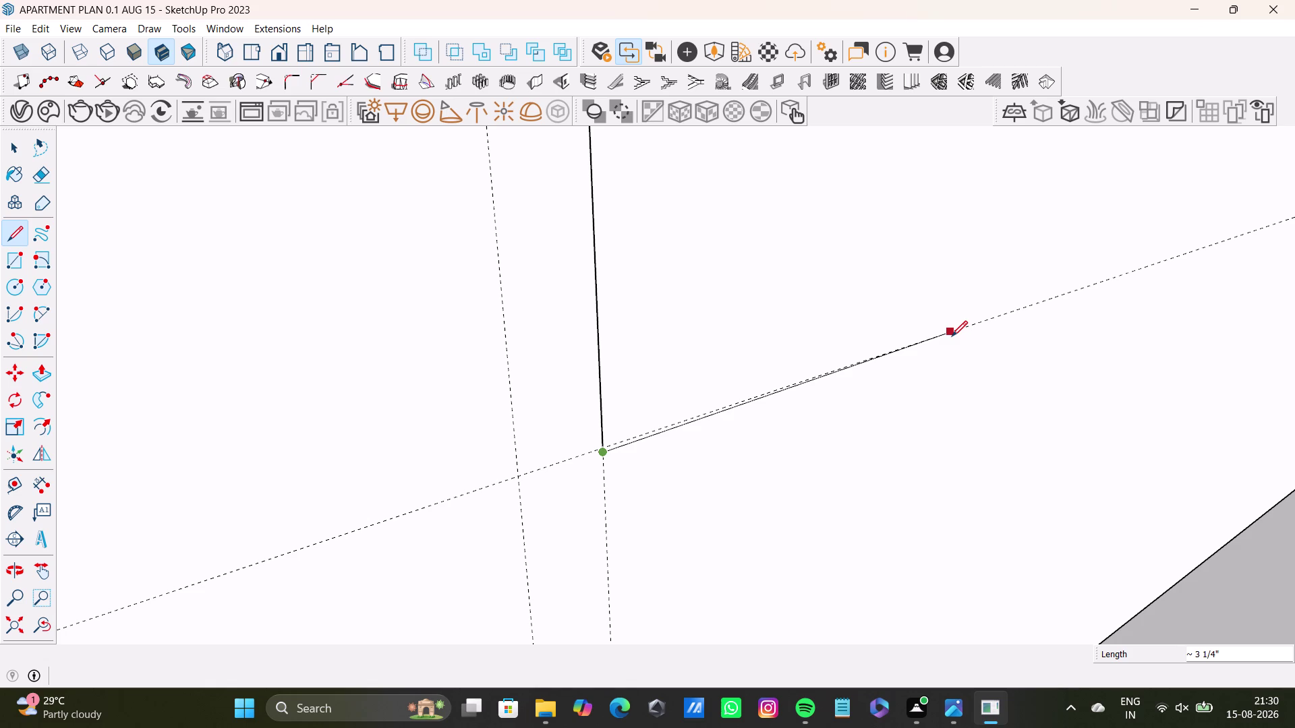
Trace the wall edge along the sloping guide line, ending at the guide crossing.
scroll(down, 3)
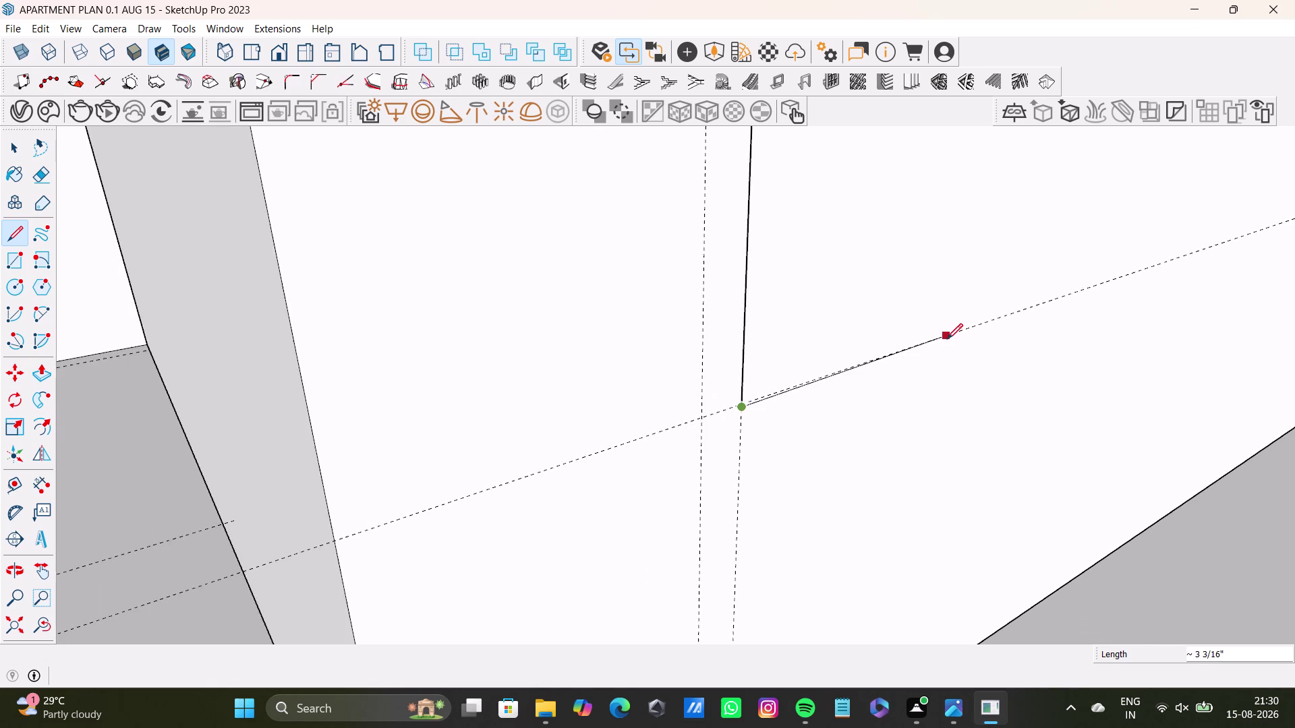
middle_drag(949, 337, 601, 464)
scroll(down, 3)
scroll(down, 3)
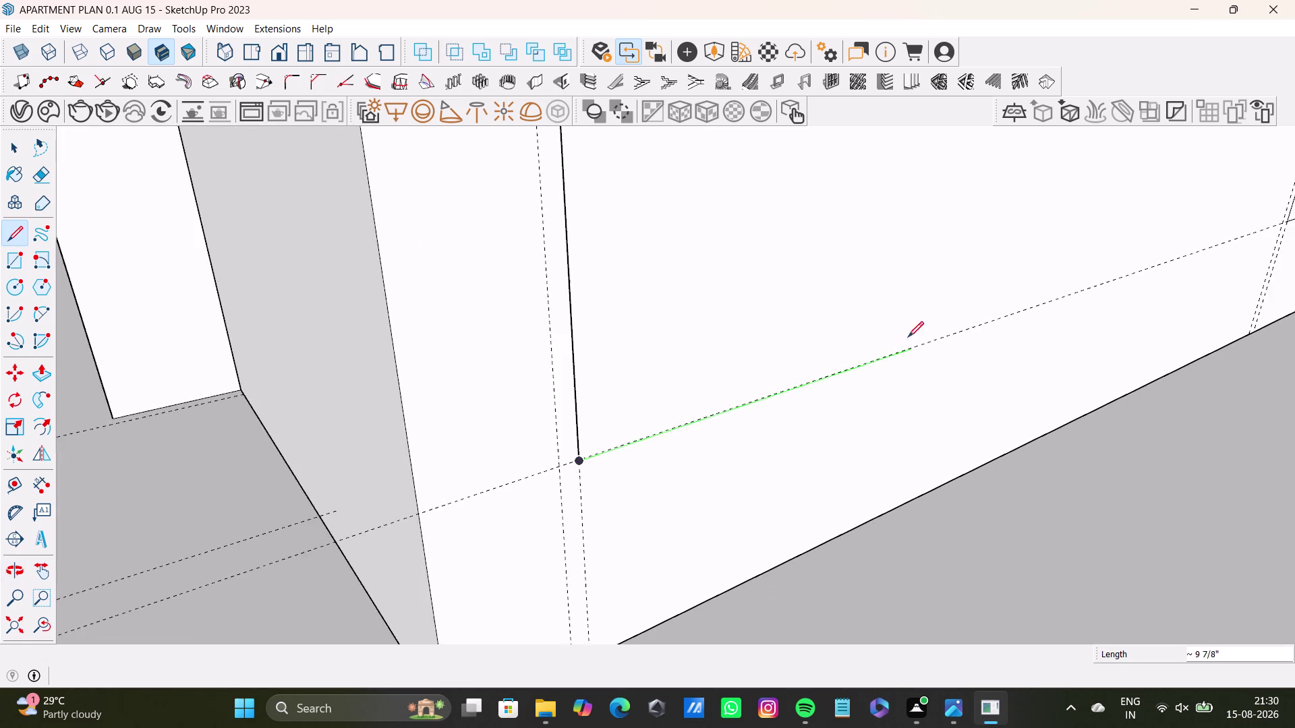
middle_drag(908, 337, 456, 486)
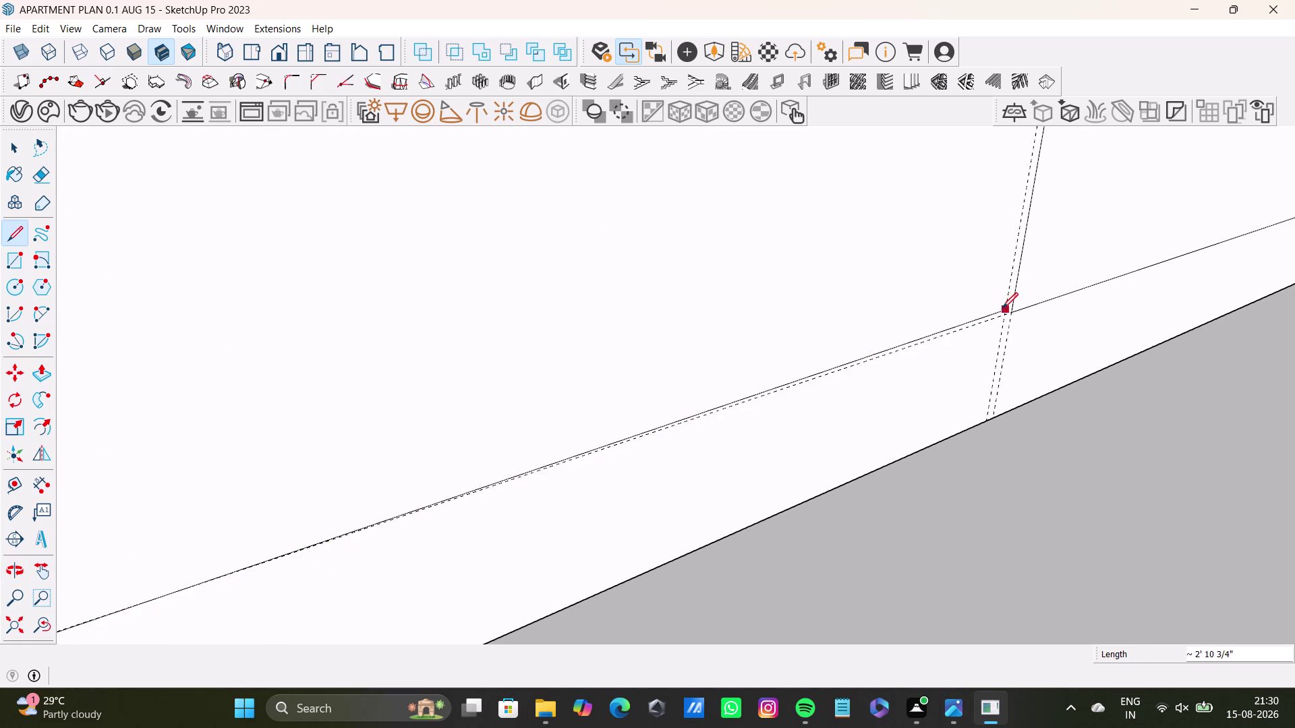
click(1004, 315)
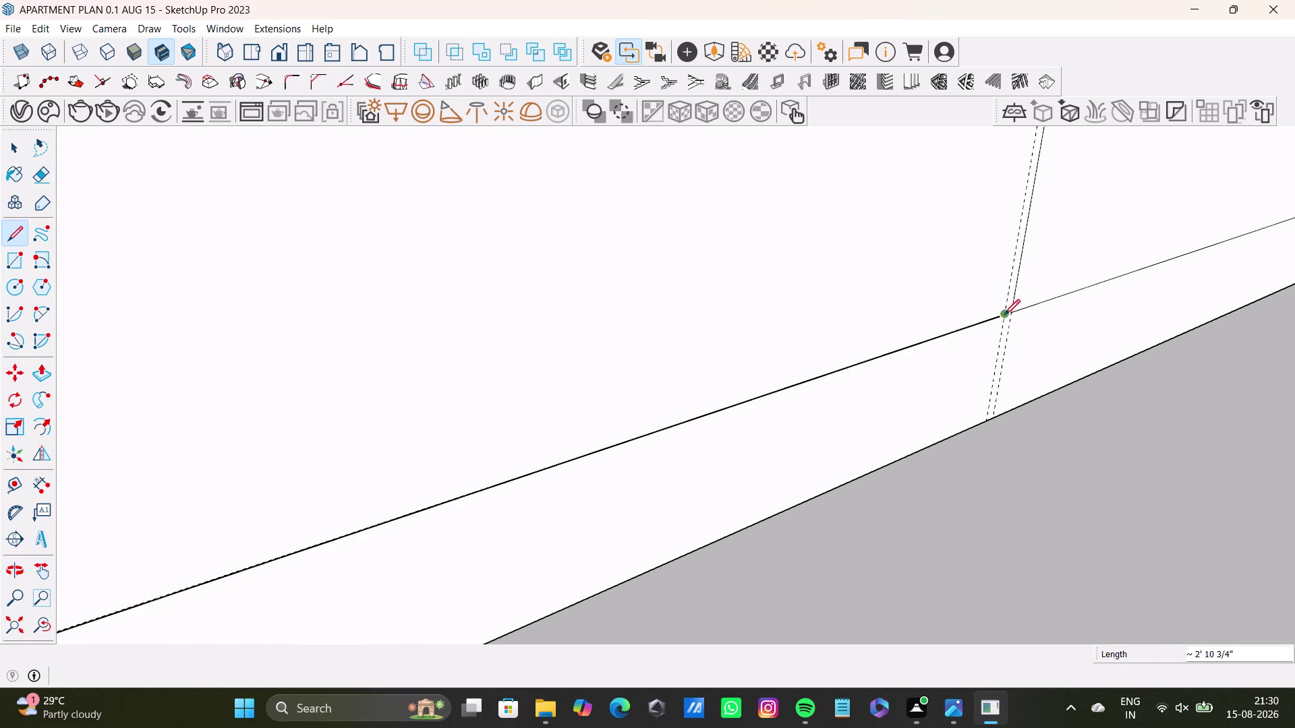
Pan the view up along the near-vertical guide line toward the next wall.
scroll(down, 3)
middle_drag(974, 232, 896, 586)
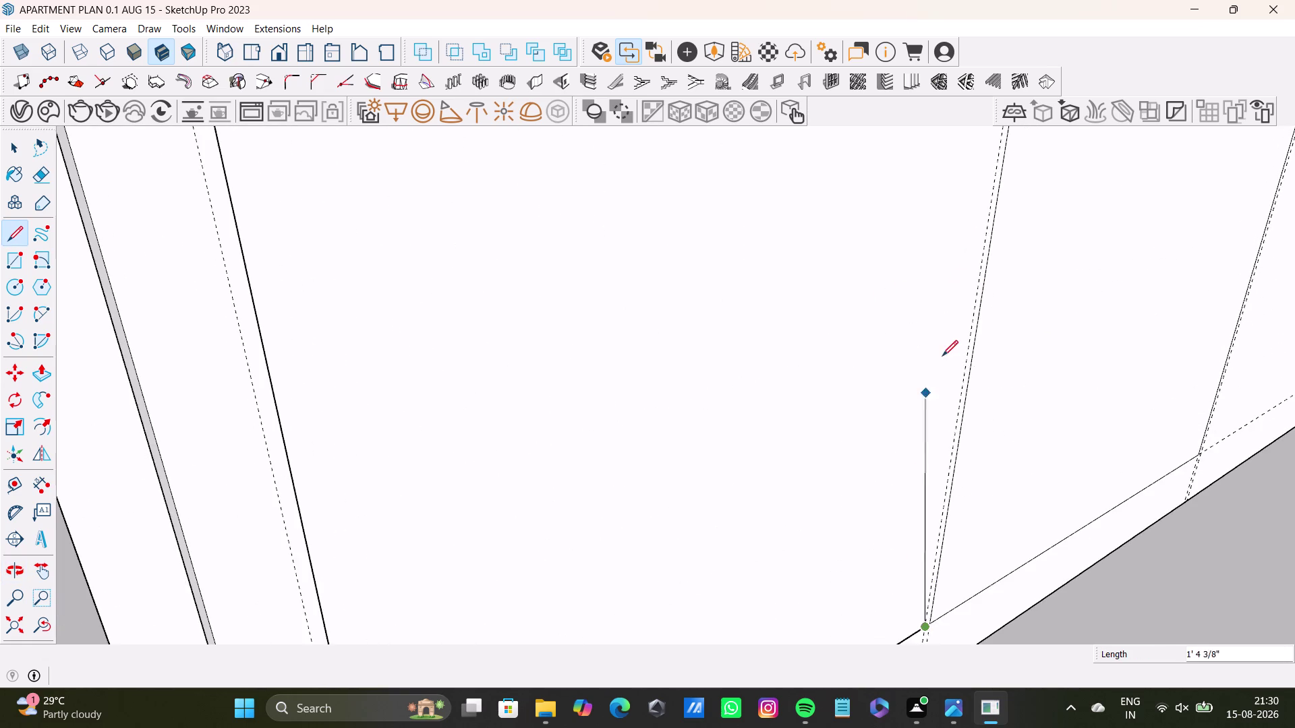
scroll(down, 3)
middle_drag(952, 277, 832, 609)
scroll(up, 3)
scroll(up, 3)
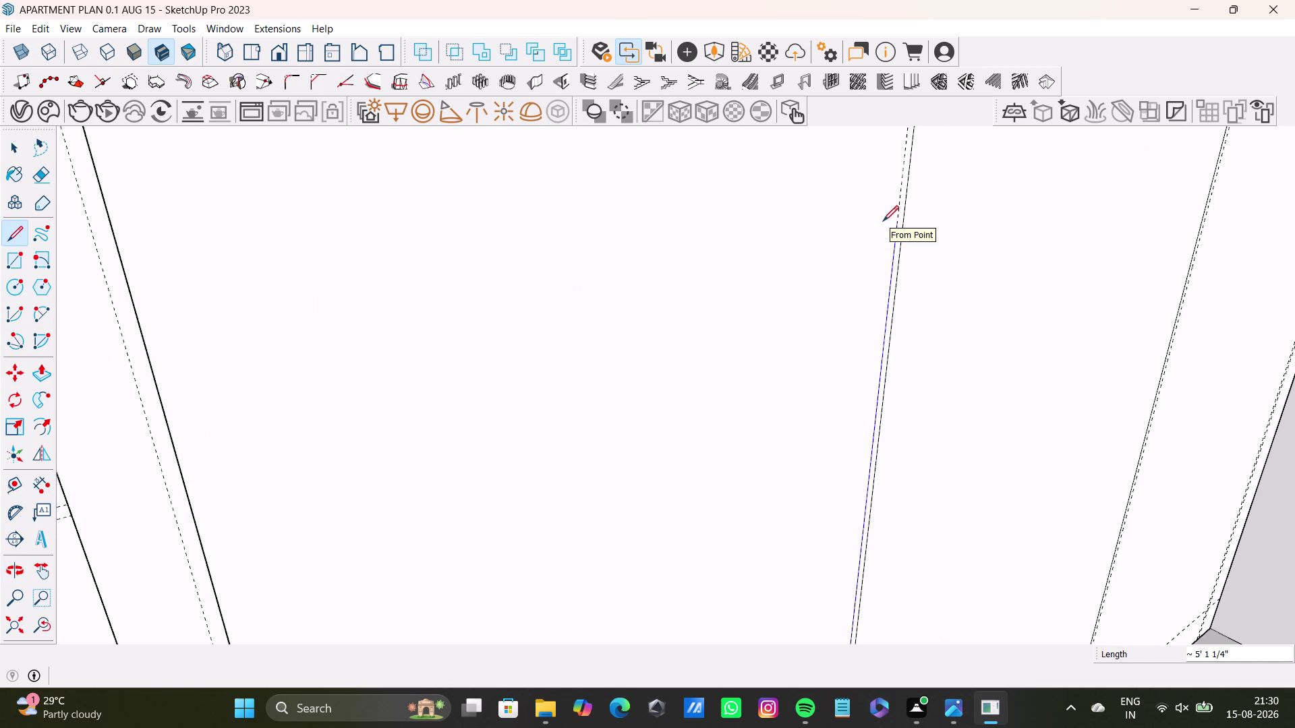
middle_drag(885, 228, 805, 316)
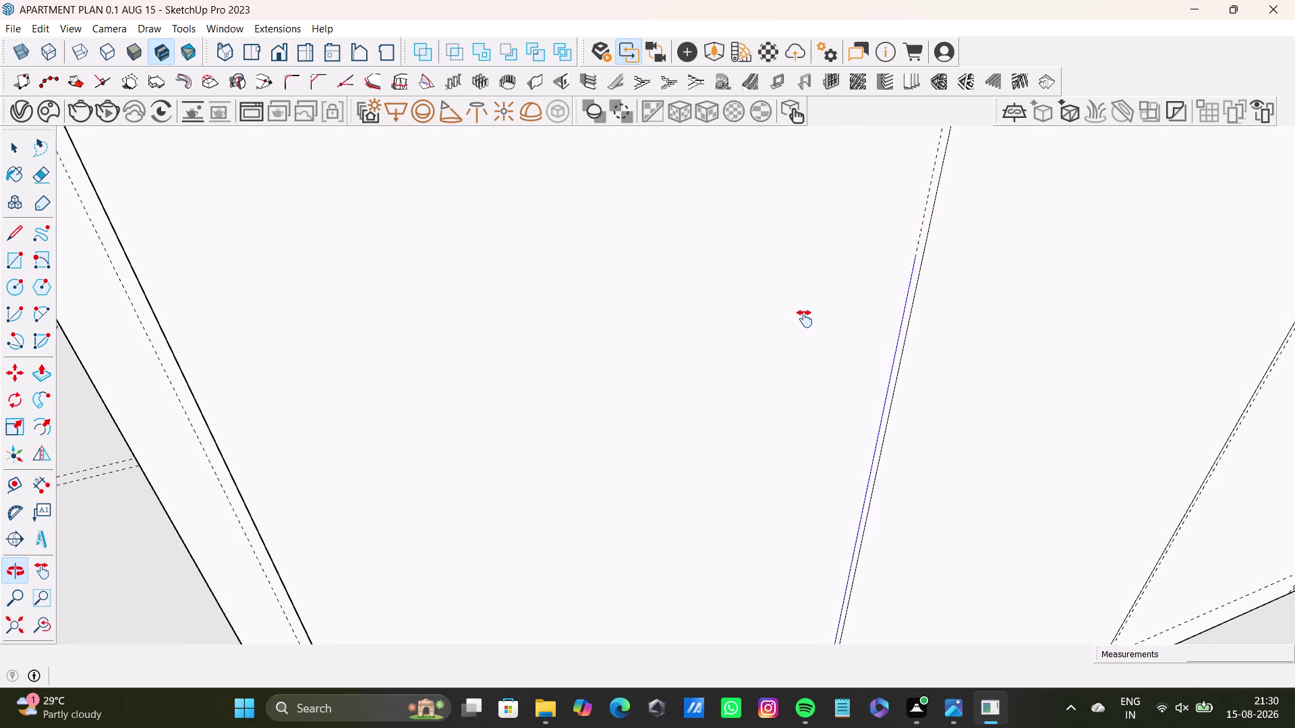
middle_drag(805, 317, 832, 405)
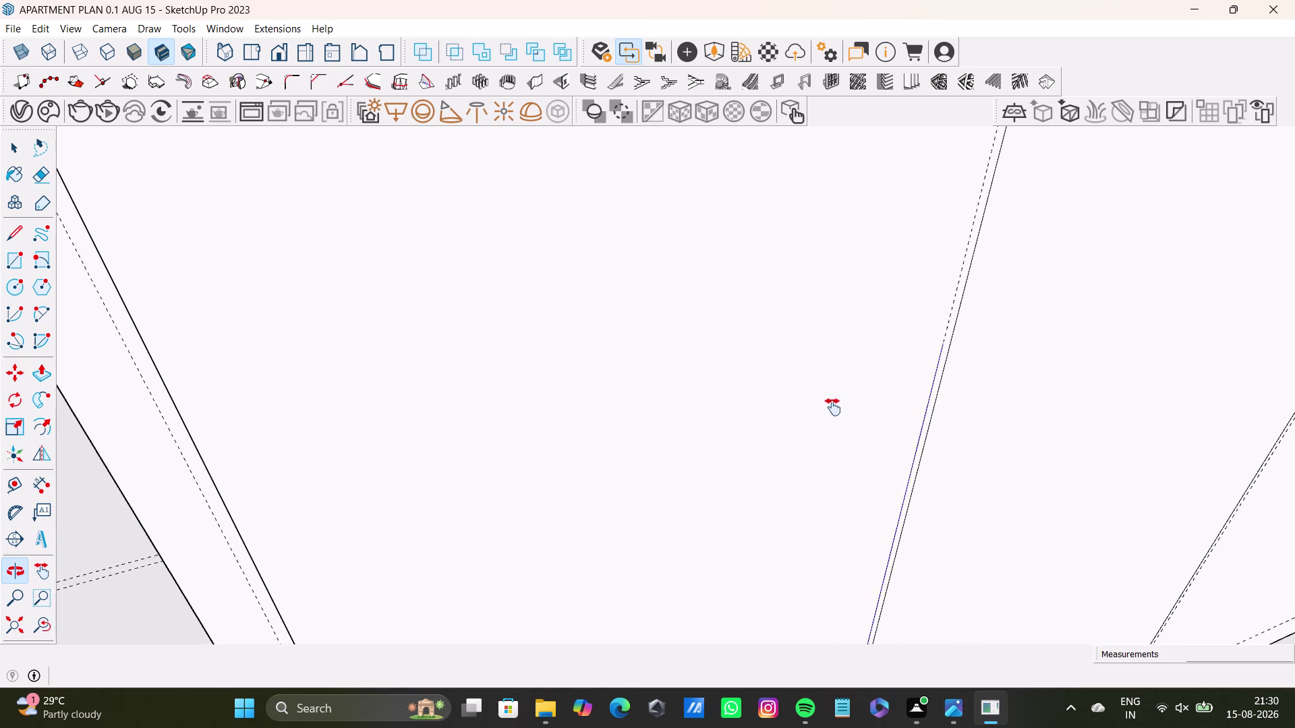
middle_drag(832, 405, 866, 487)
Draw the wall edge along the near-vertical guide, ending at the guide crossing.
scroll(up, 3)
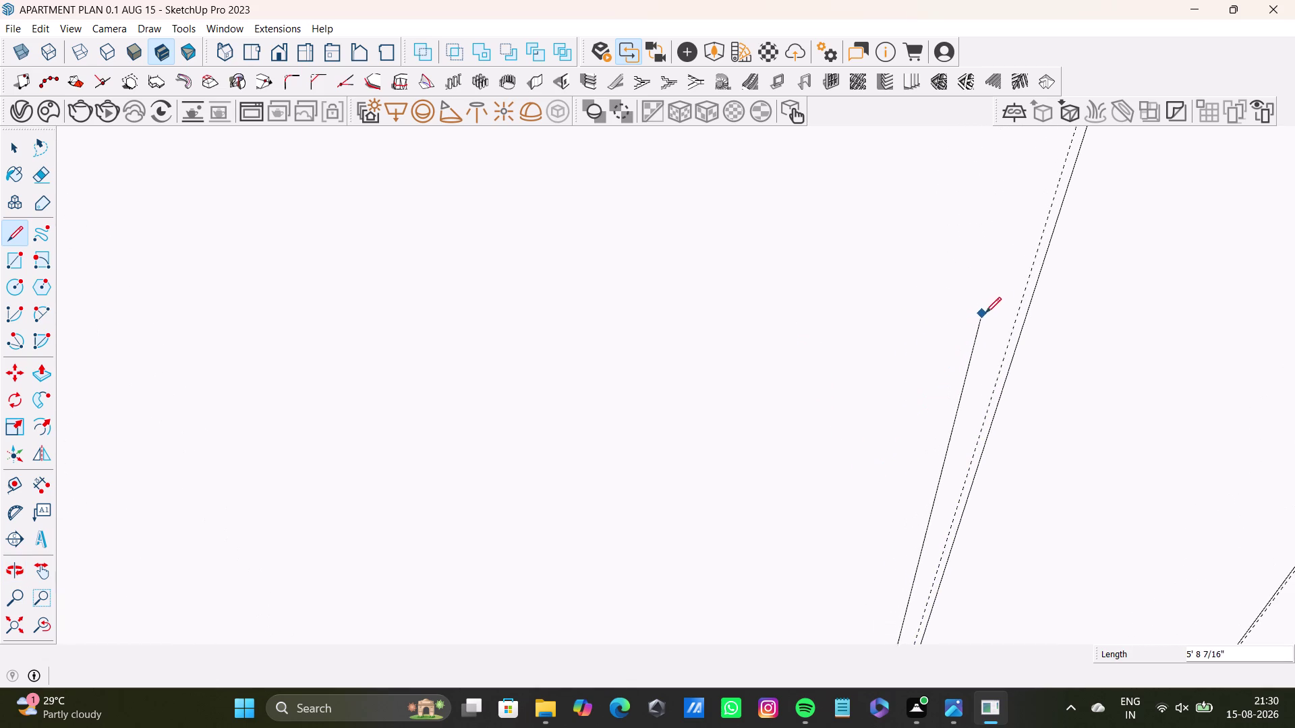
scroll(down, 3)
middle_drag(1017, 280, 971, 512)
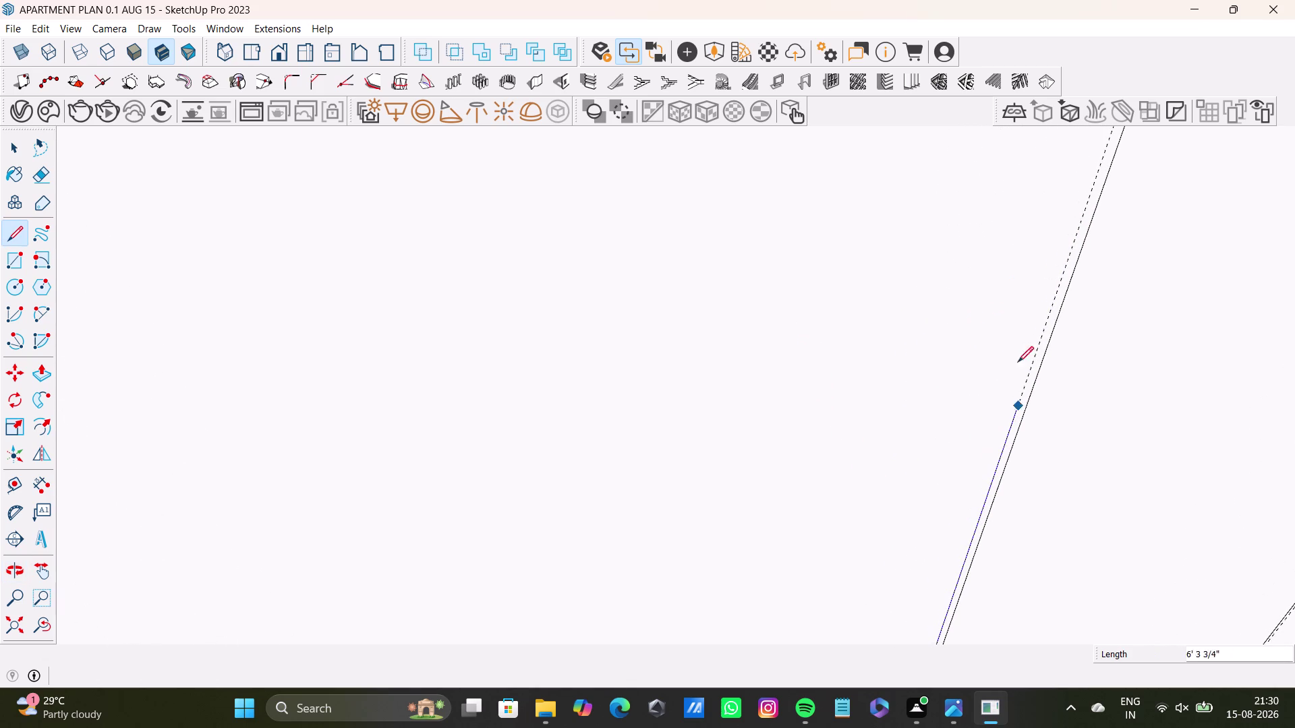
scroll(down, 3)
scroll(down, 3)
scroll(down, 3)
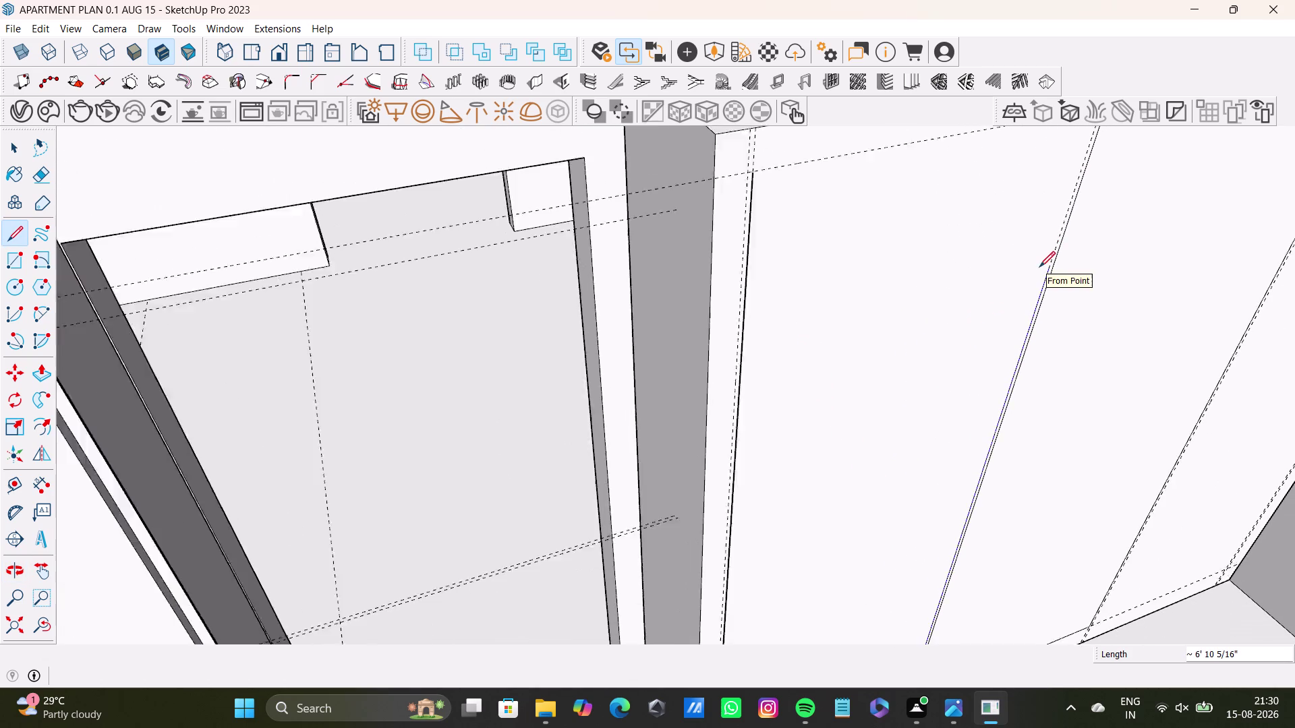
middle_drag(1040, 267, 812, 377)
scroll(up, 3)
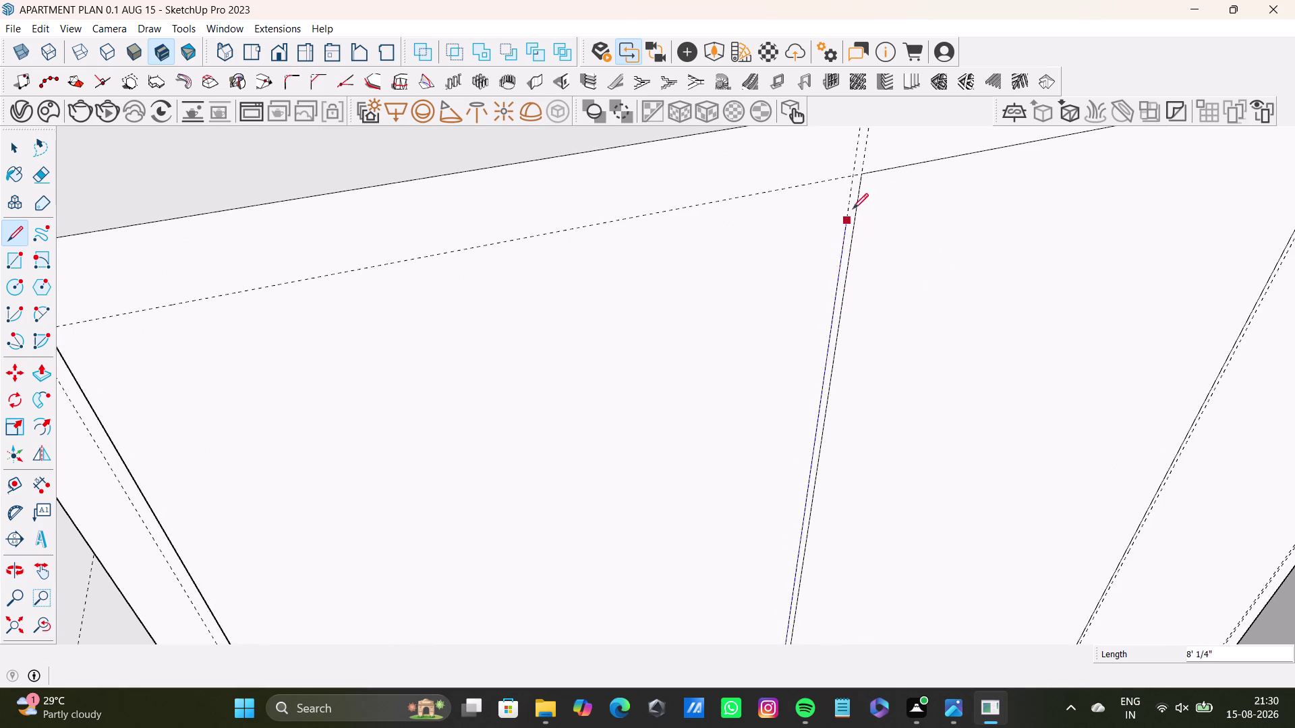
click(853, 179)
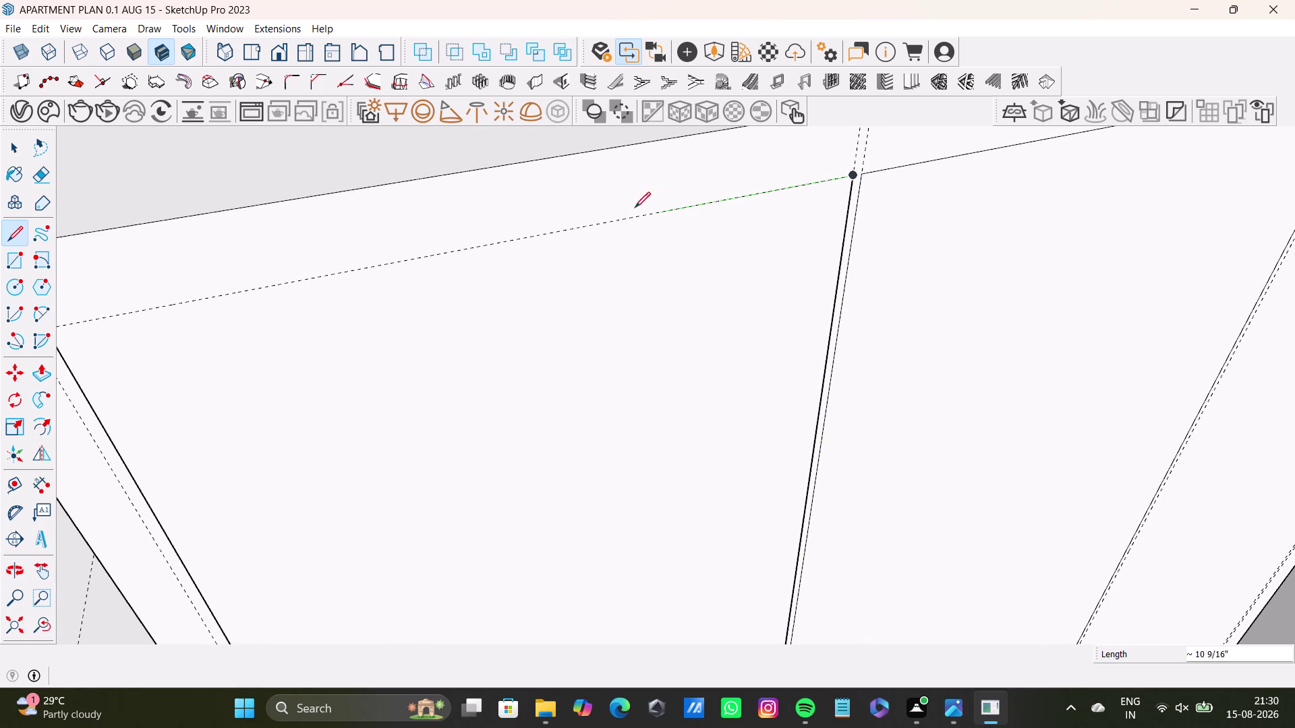
Extend the wall edge along the upper sloping guide to the corner.
scroll(down, 3)
middle_drag(73, 316, 201, 288)
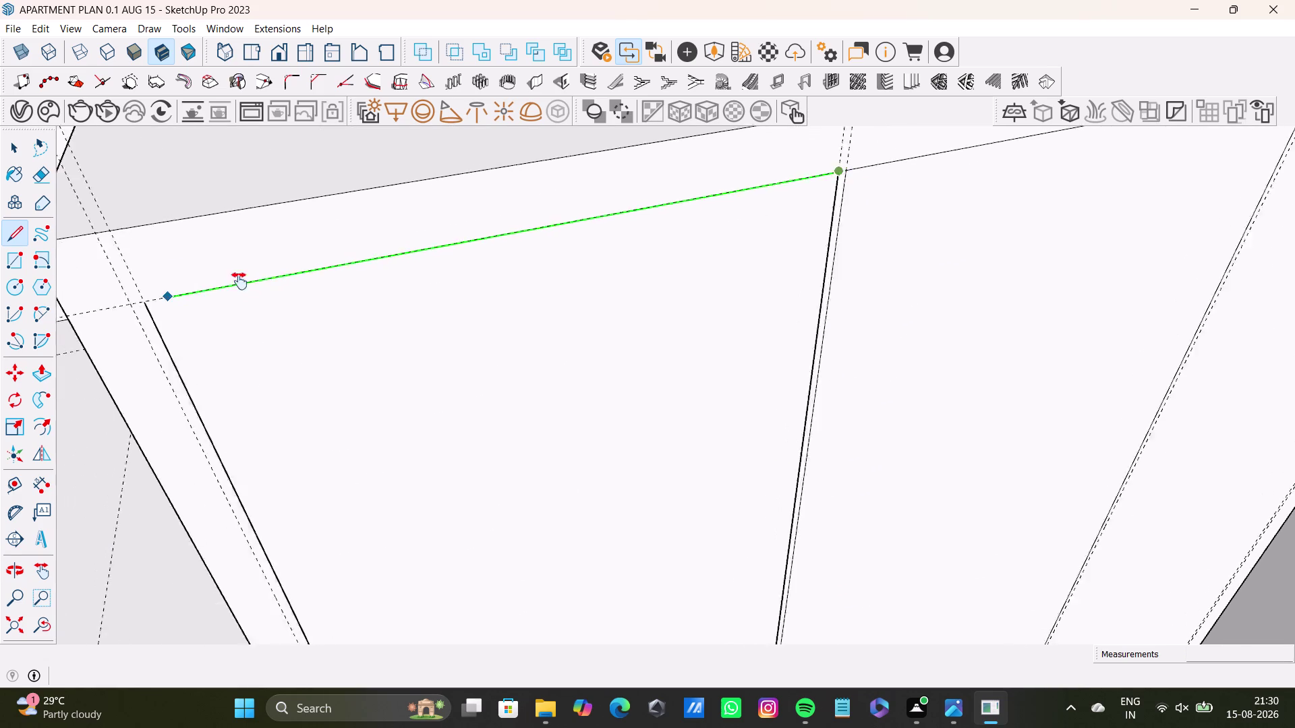
middle_drag(201, 287, 312, 274)
scroll(up, 3)
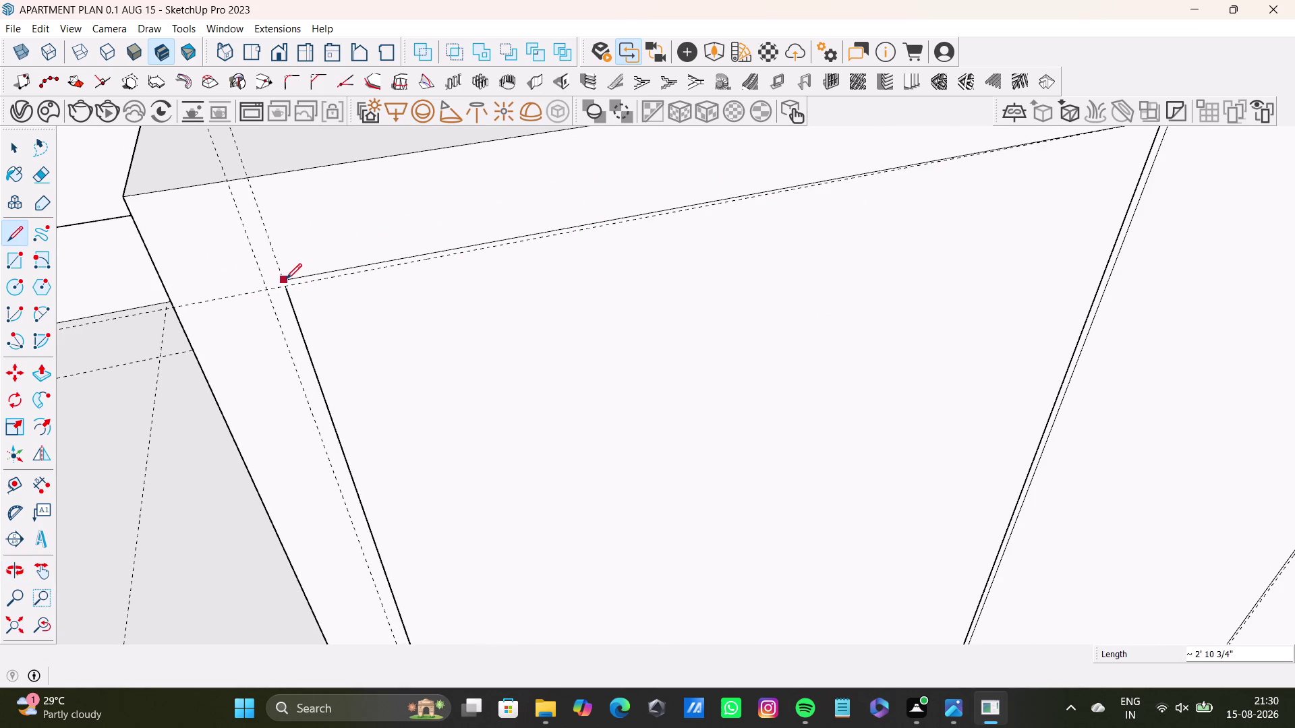
scroll(up, 3)
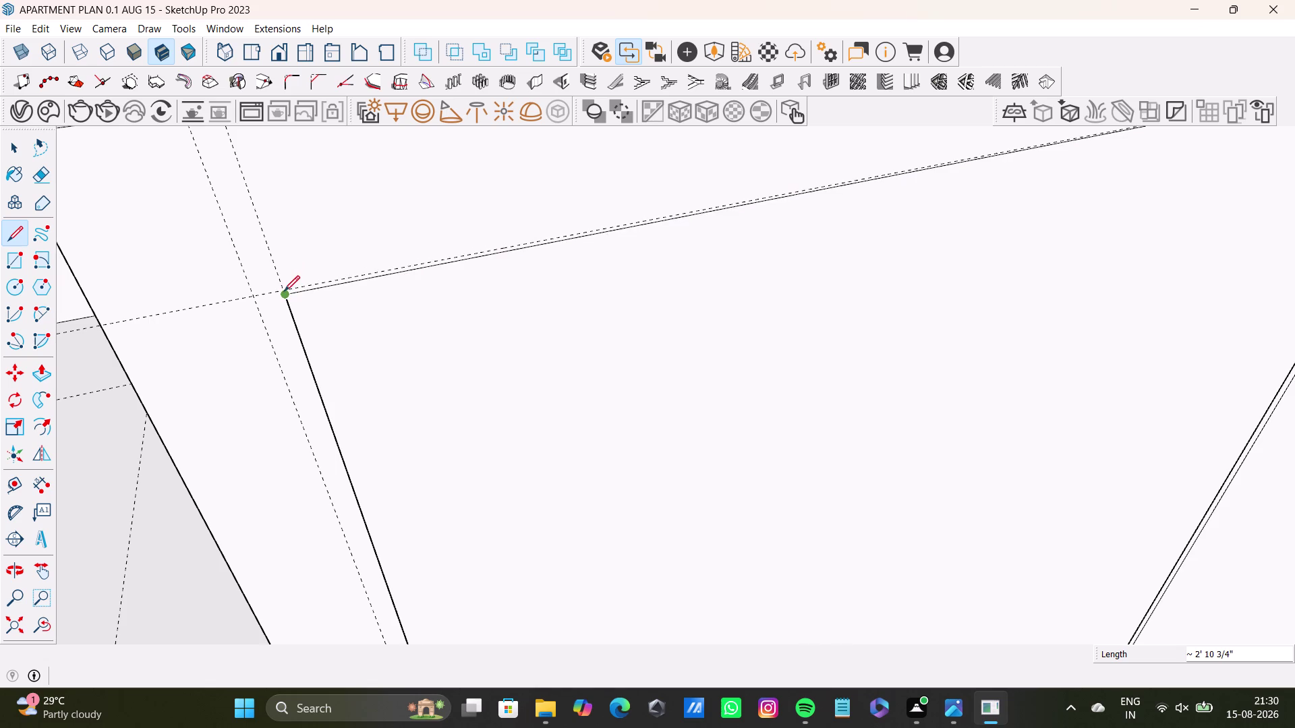
scroll(up, 3)
click(286, 285)
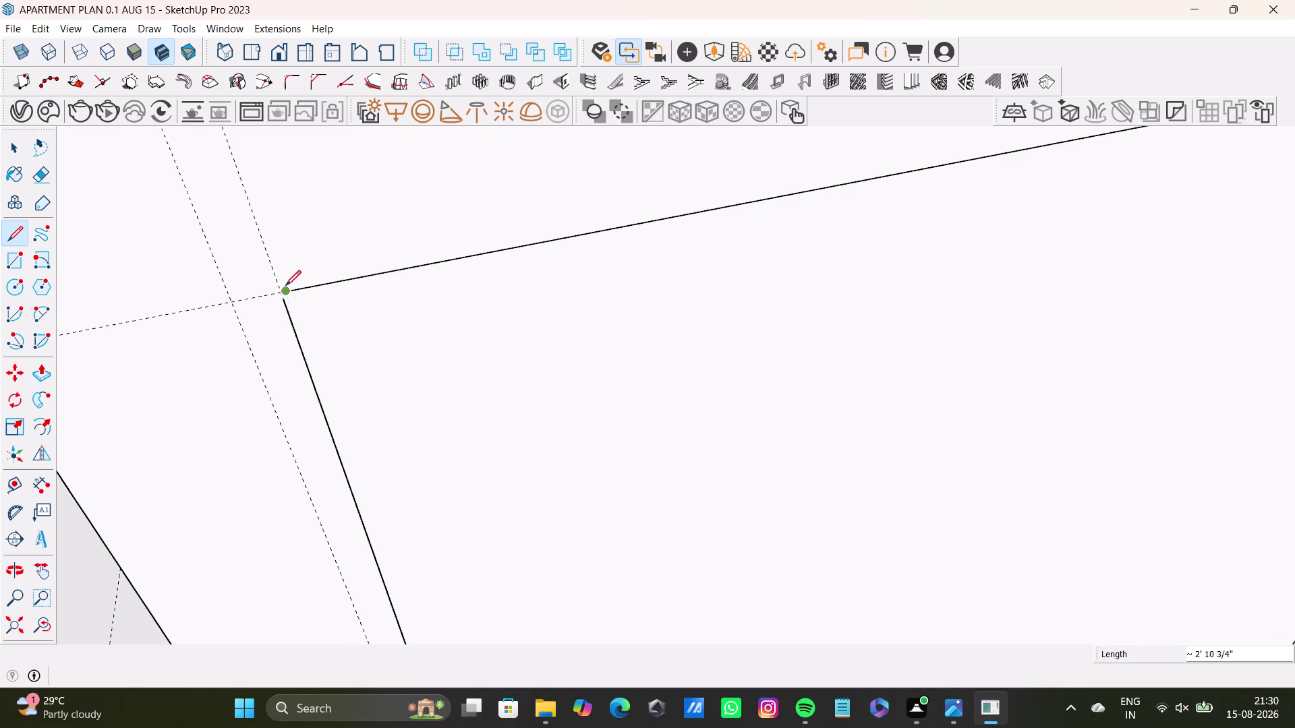
Start a new wall edge from the corner along the next guide.
scroll(up, 3)
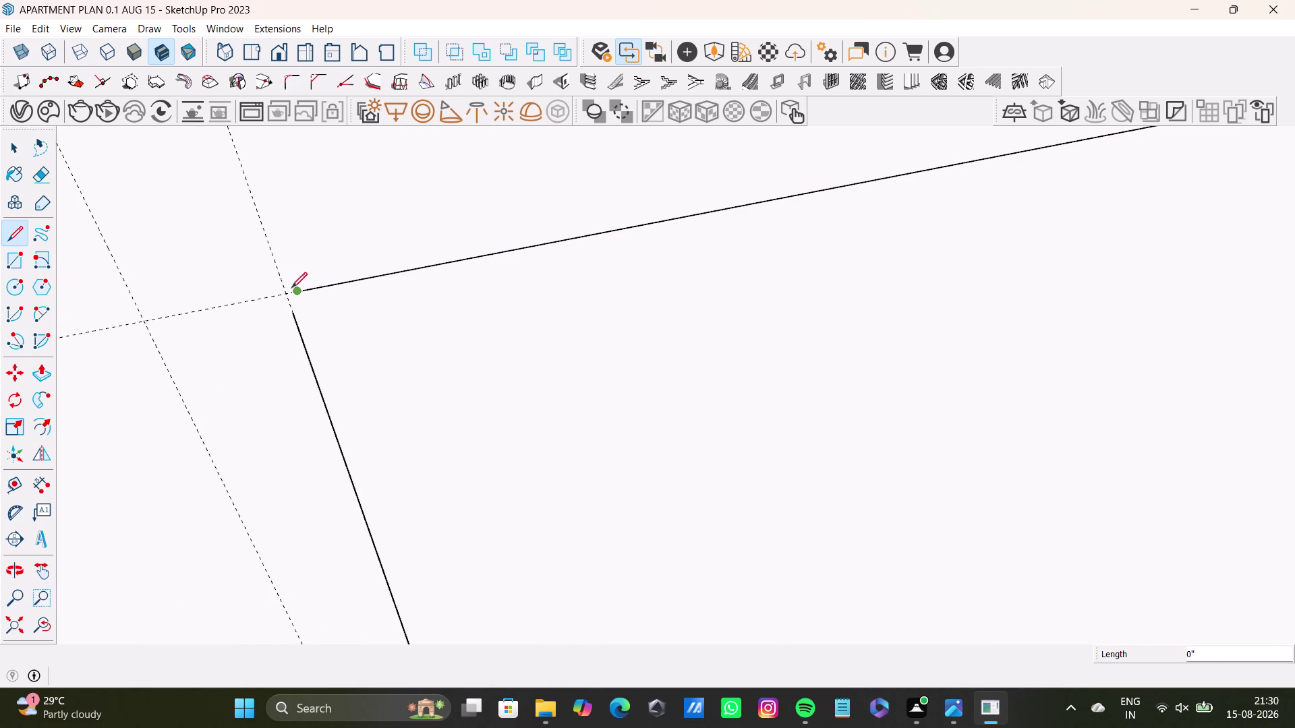
click(287, 295)
click(293, 312)
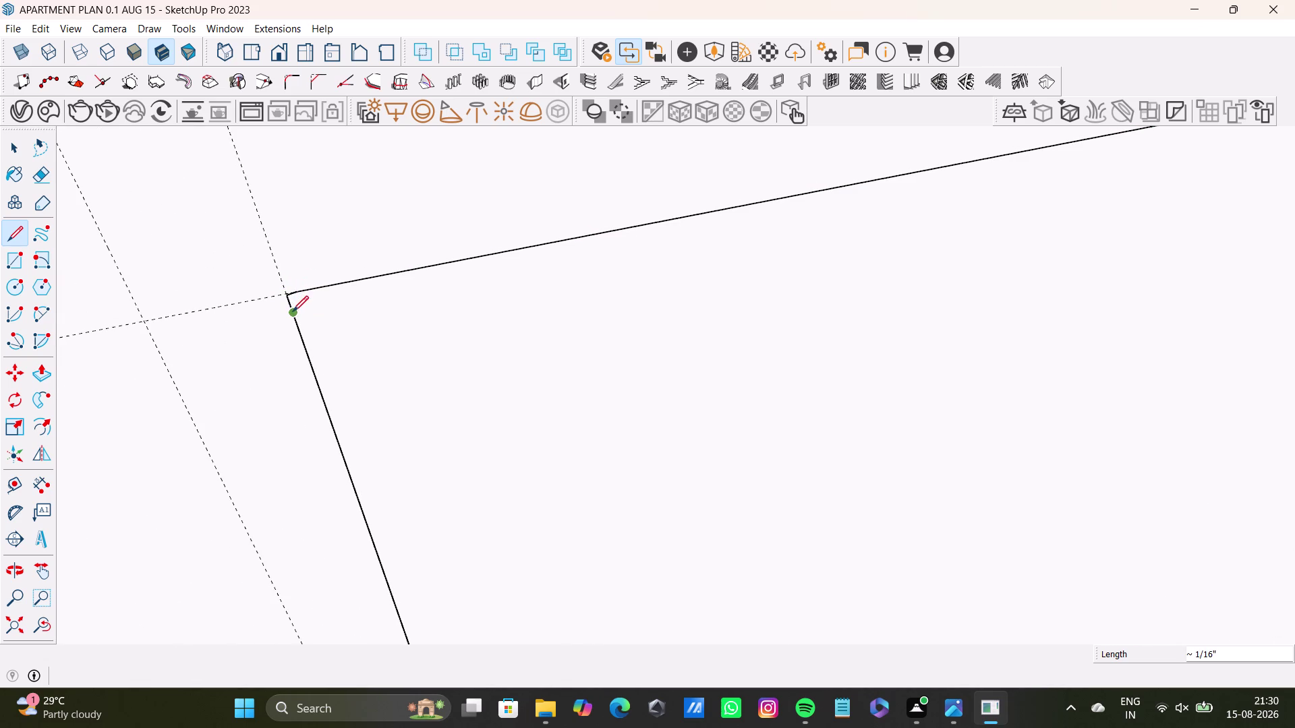